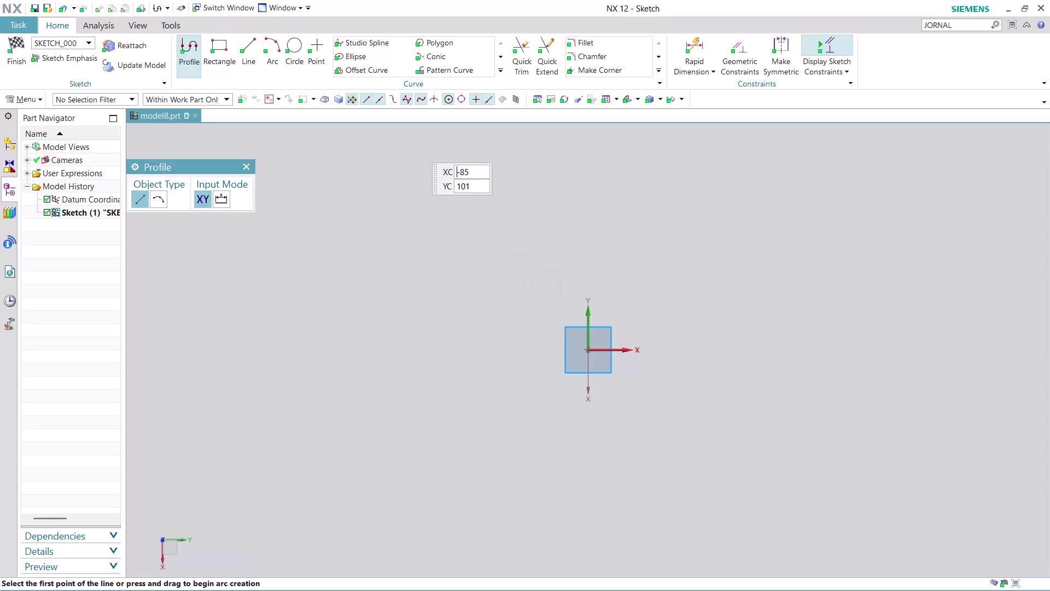
Switch from the Profile tool to the Circle command in the sketch.
click(297, 43)
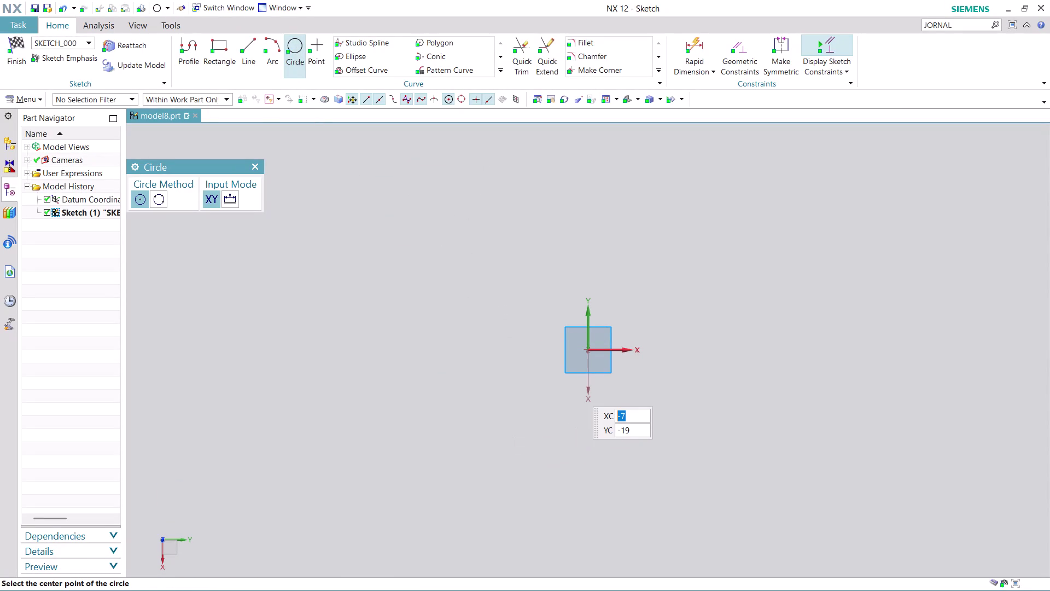